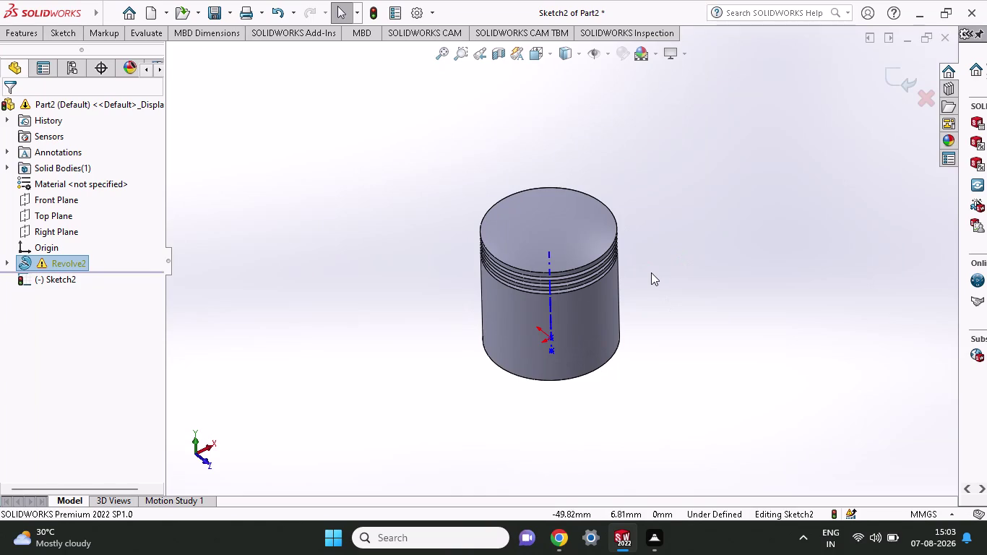
middle_drag(669, 313, 733, 206)
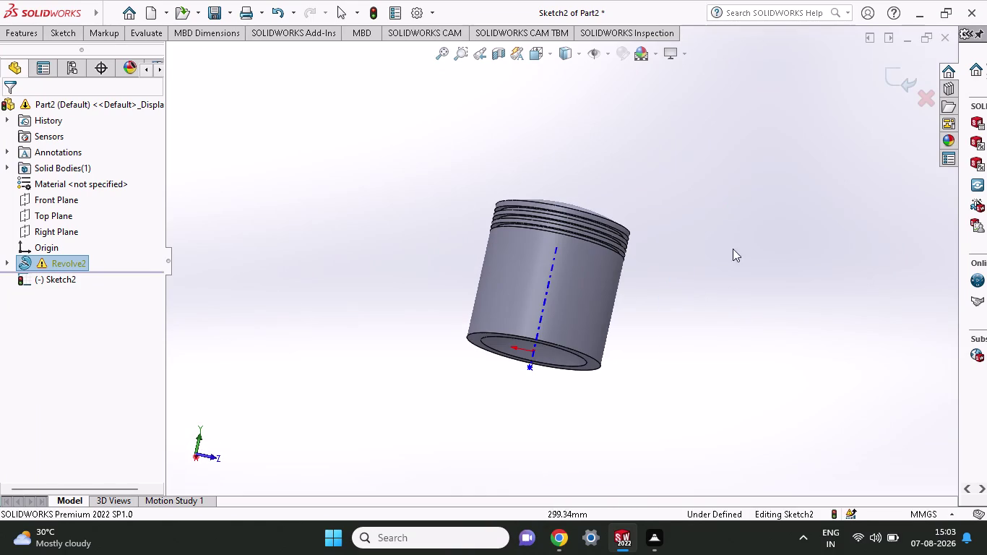
middle_drag(700, 257, 757, 399)
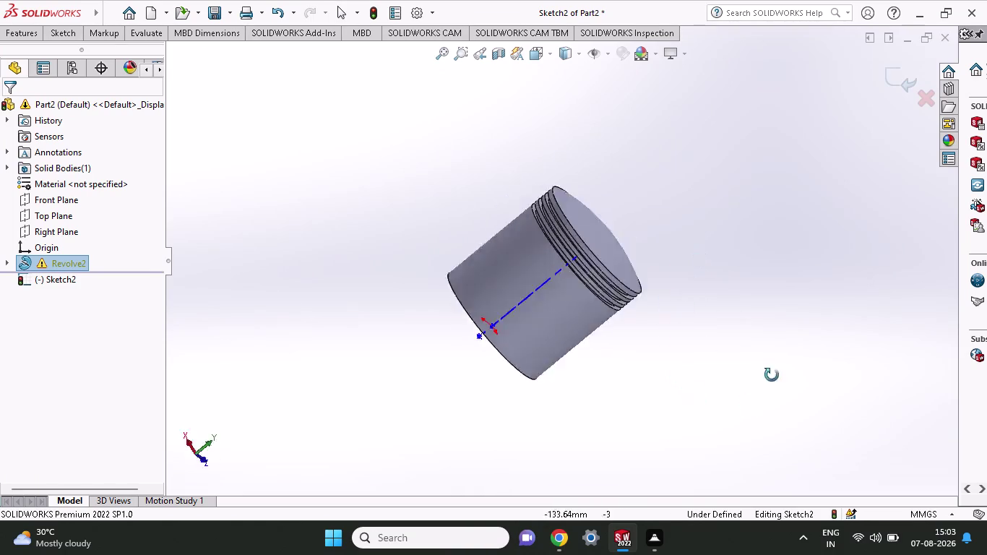
middle_drag(757, 399, 633, 217)
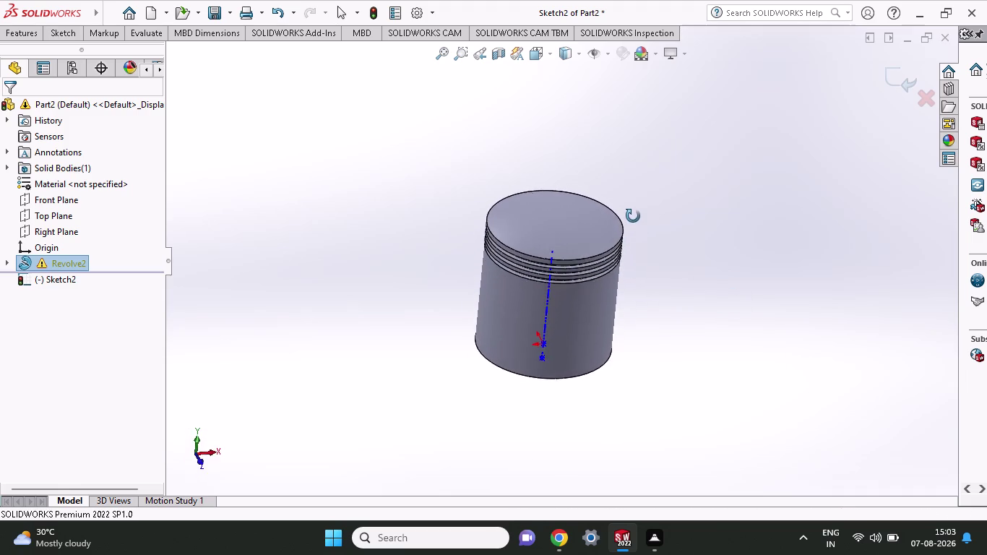
middle_drag(633, 217, 632, 205)
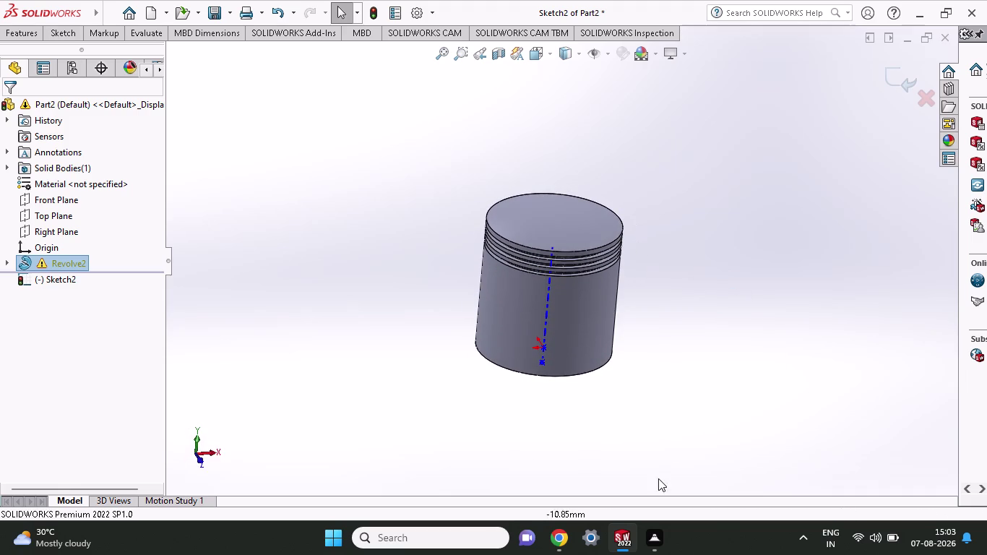